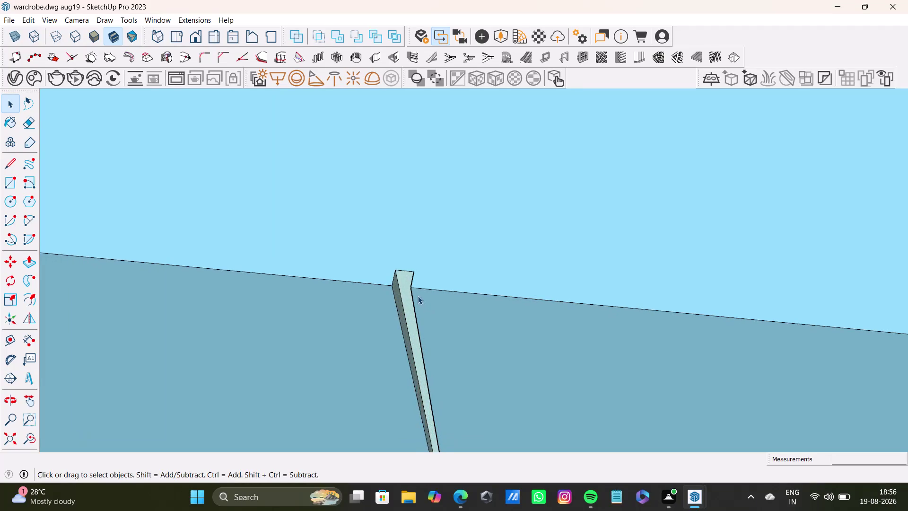
Zoom back out from the close-up edge until both wardrobe units and their tiled floors show.
scroll(down, 3)
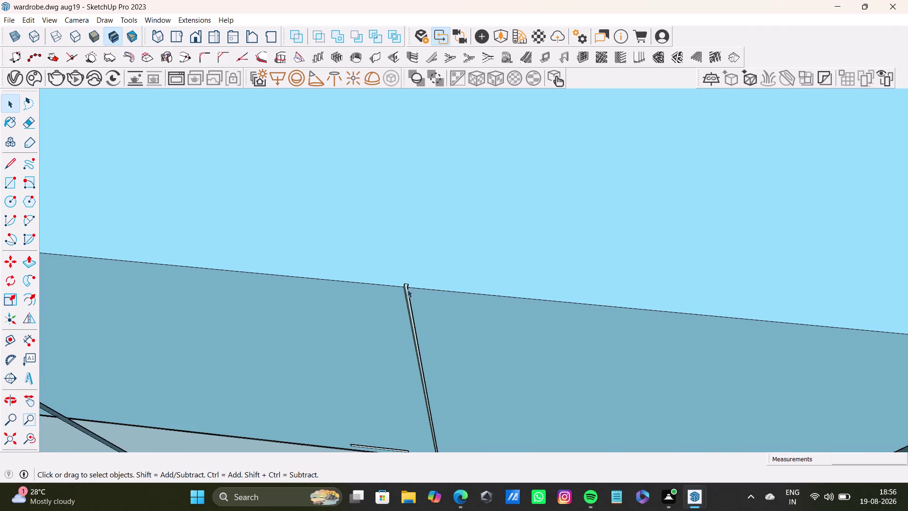
scroll(down, 3)
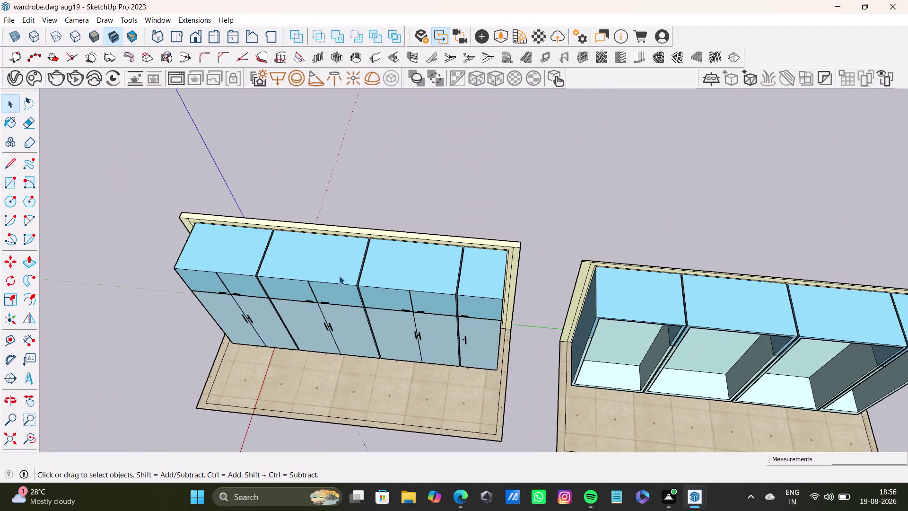
scroll(up, 3)
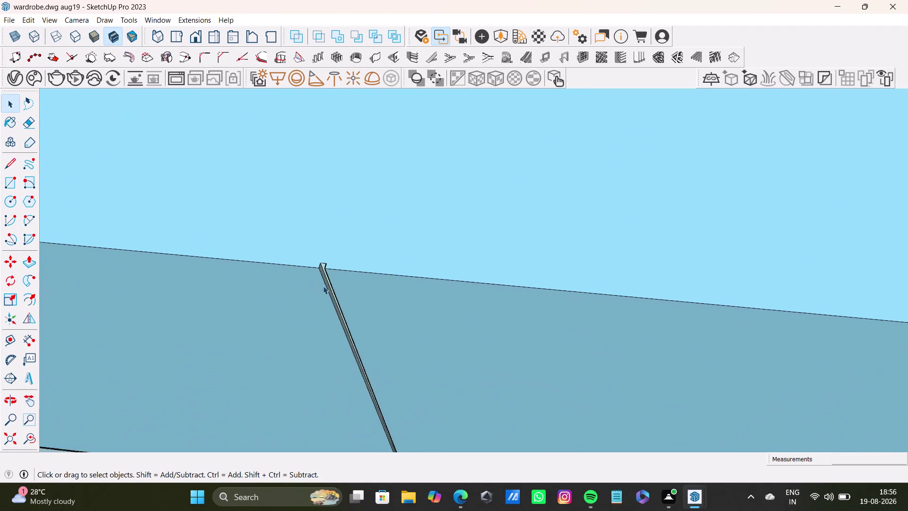
scroll(up, 3)
scroll(down, 3)
scroll(down, 3)
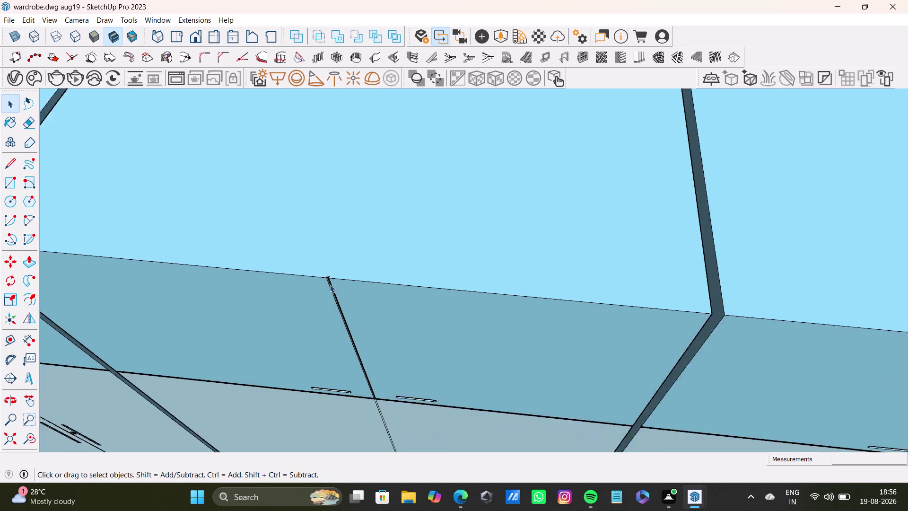
scroll(down, 3)
scroll(down, 3)
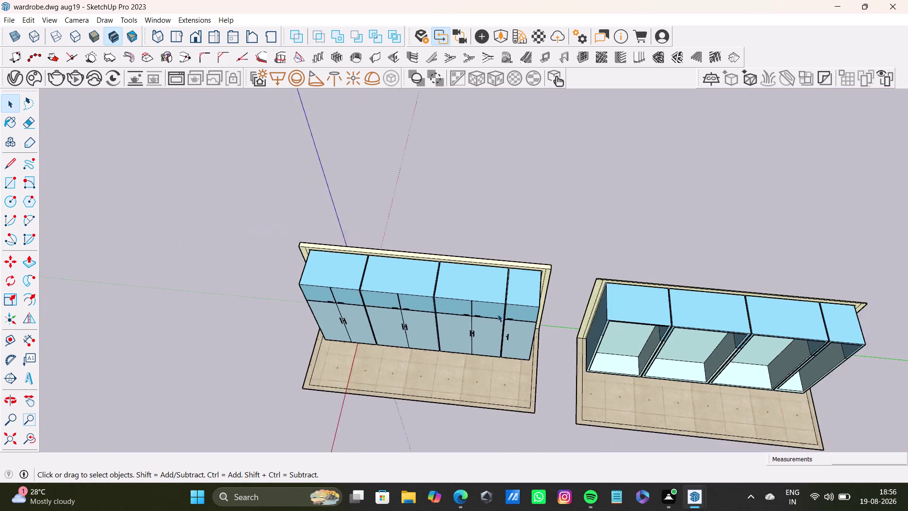
scroll(up, 3)
scroll(down, 3)
Orbit to a level, straight-on front view of both wardrobe units.
middle_drag(631, 348, 660, 217)
middle_drag(654, 248, 653, 216)
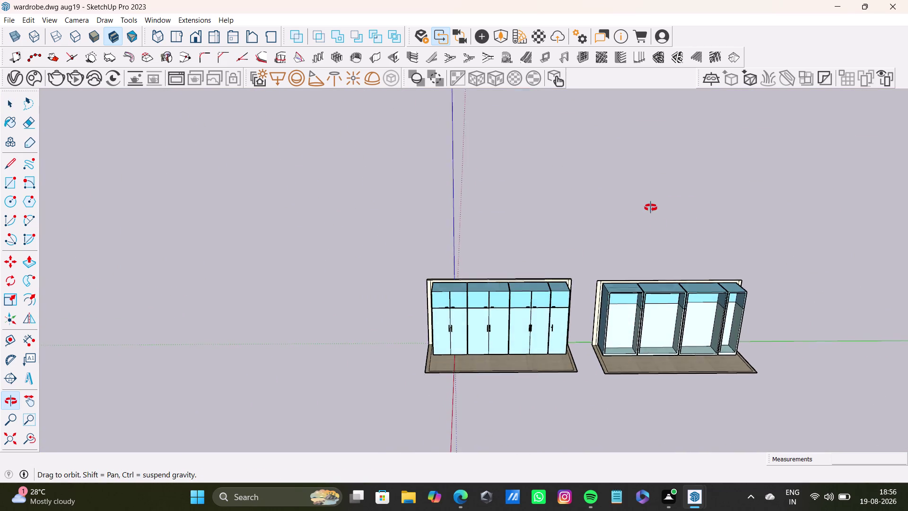
middle_drag(653, 216, 699, 251)
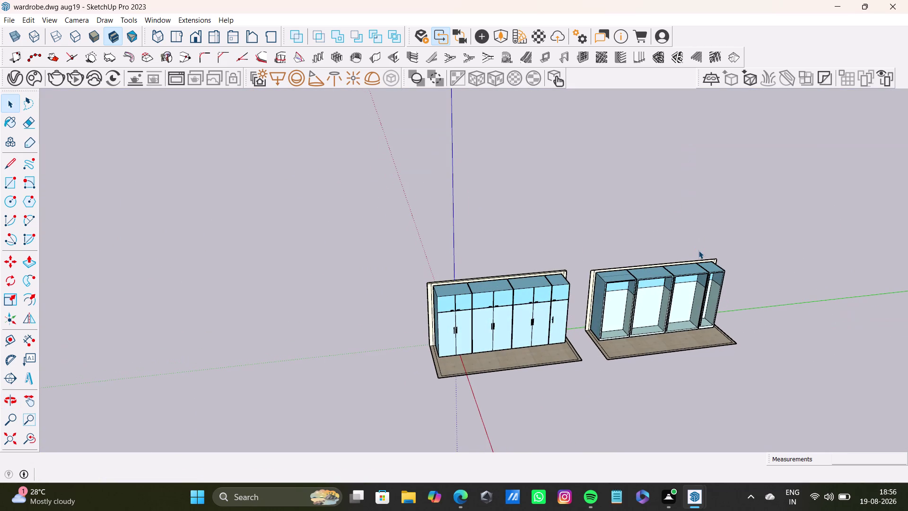
middle_drag(687, 331, 407, 327)
scroll(up, 3)
middle_drag(408, 285, 638, 344)
middle_drag(617, 361, 543, 163)
middle_drag(521, 379, 528, 478)
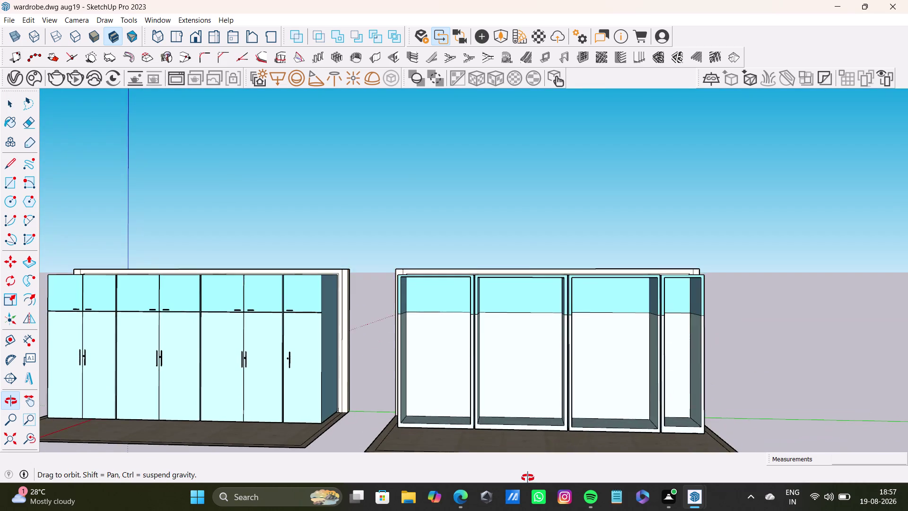
Orbit overhead at an angle to look down into the open carcass and its tiled floor.
middle_drag(528, 478, 520, 505)
scroll(down, 3)
middle_drag(513, 428, 507, 350)
scroll(up, 3)
middle_drag(504, 359, 441, 440)
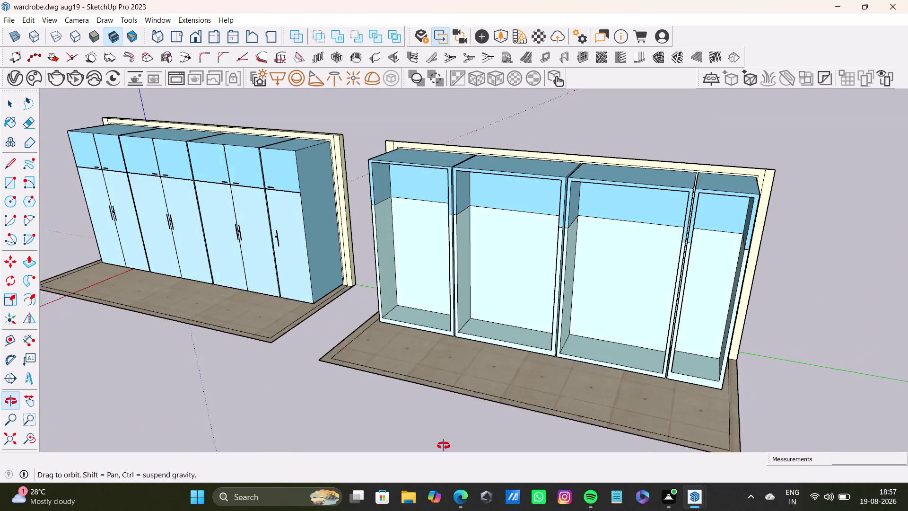
middle_drag(441, 440, 444, 445)
click(477, 376)
scroll(up, 3)
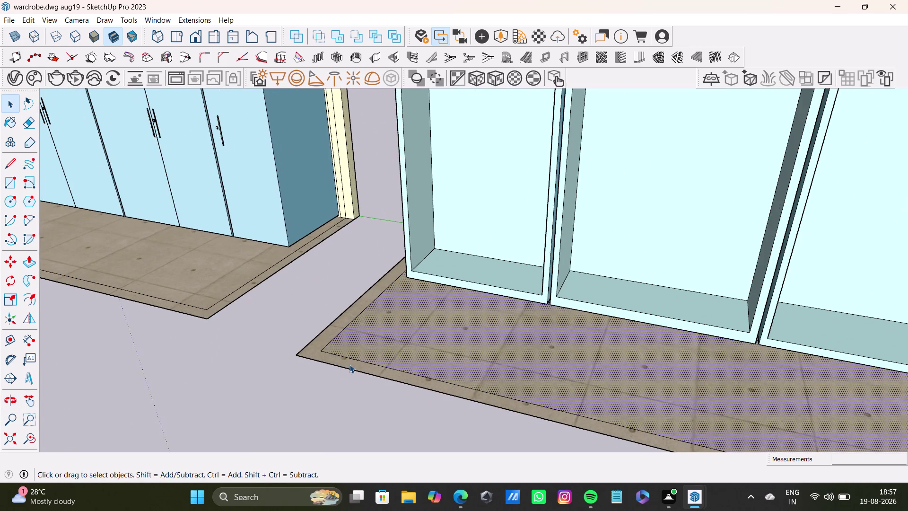
middle_drag(328, 371, 491, 461)
scroll(down, 3)
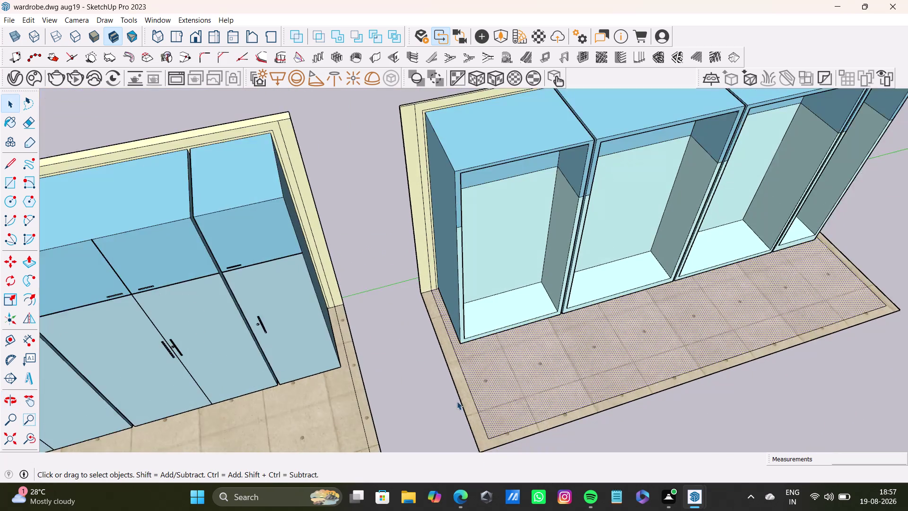
scroll(down, 3)
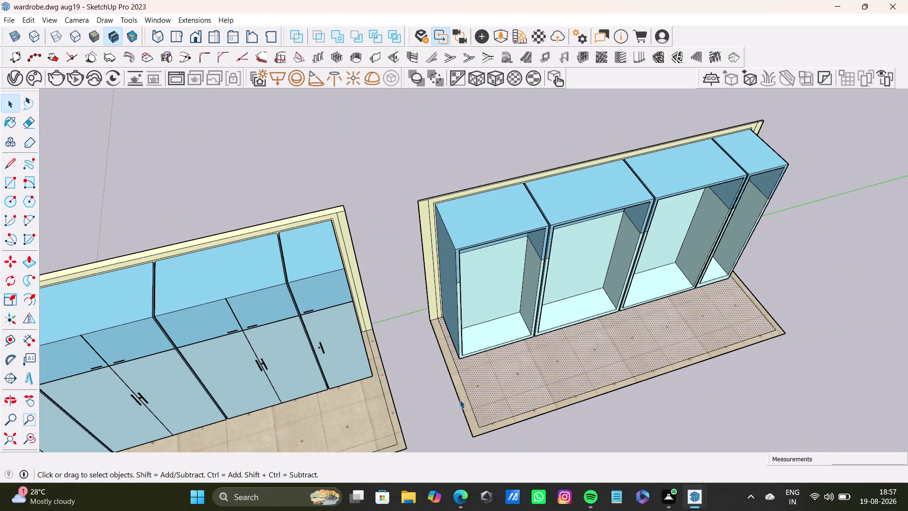